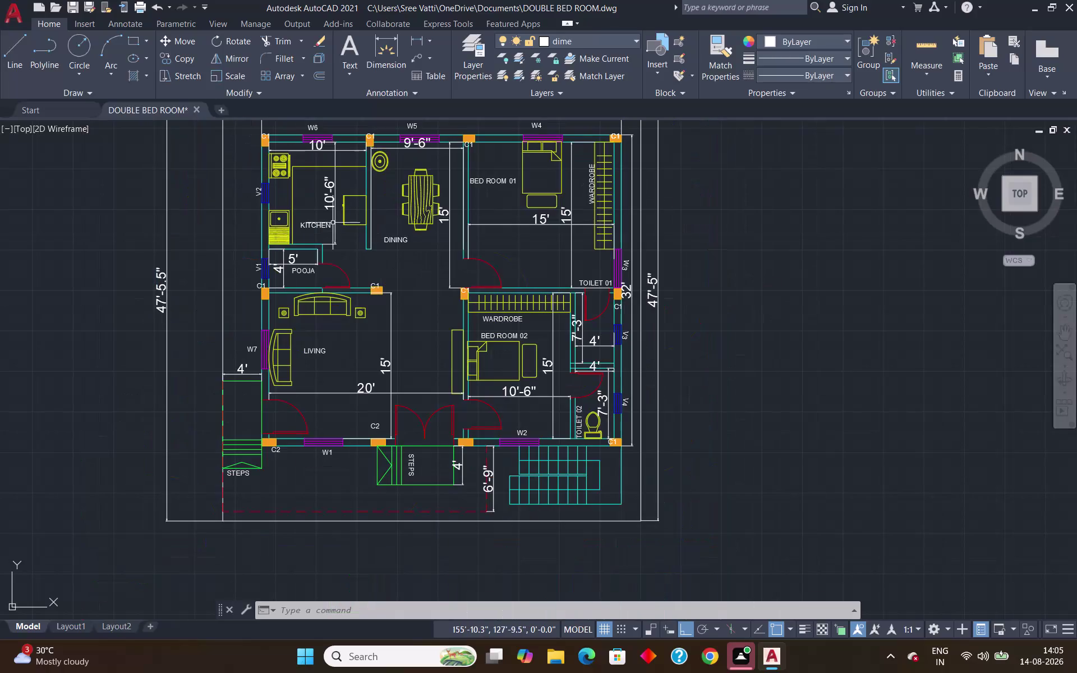
Place a single-line DT text 'STOVE' above the stove with default height and zero rotation.
scroll(up, 3)
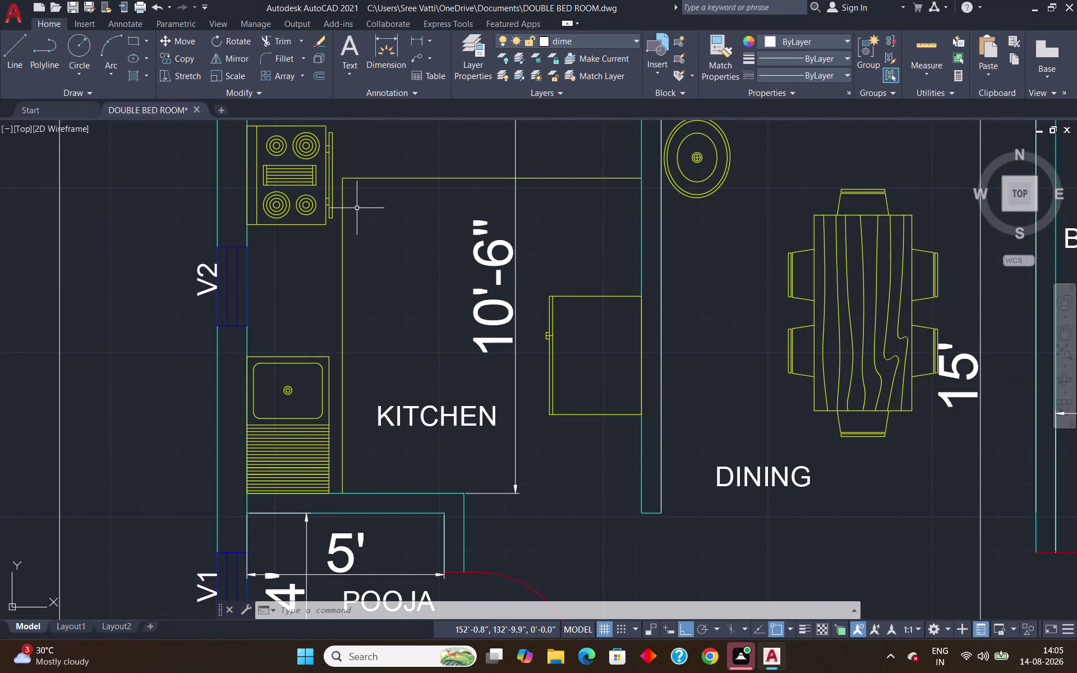
text(DT)
key(Return)
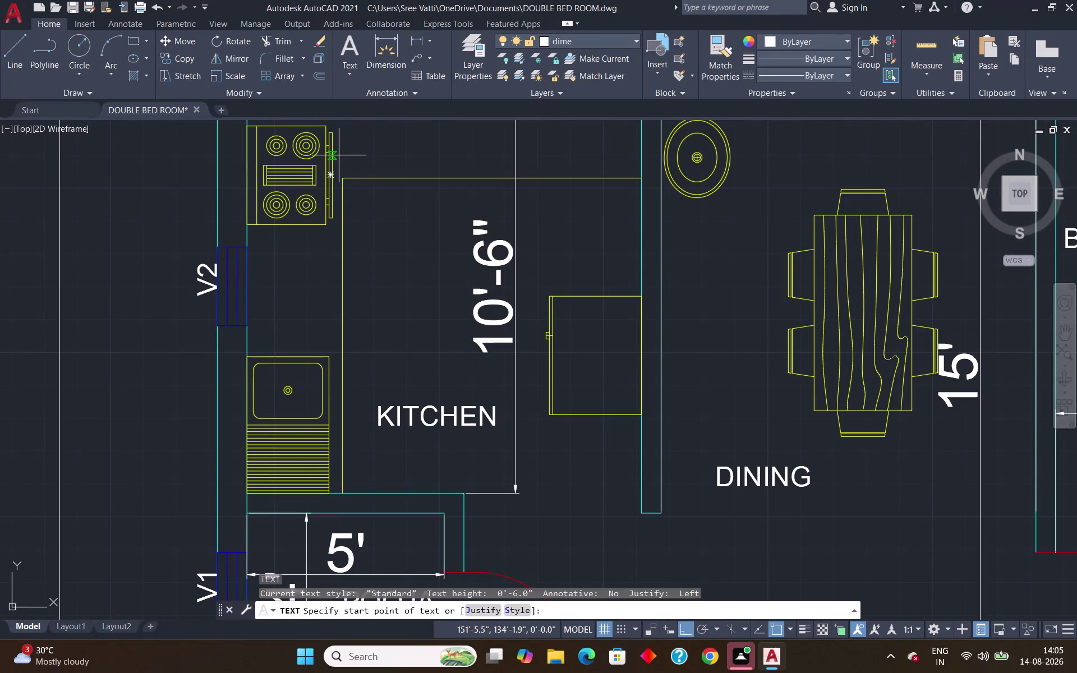
click(361, 146)
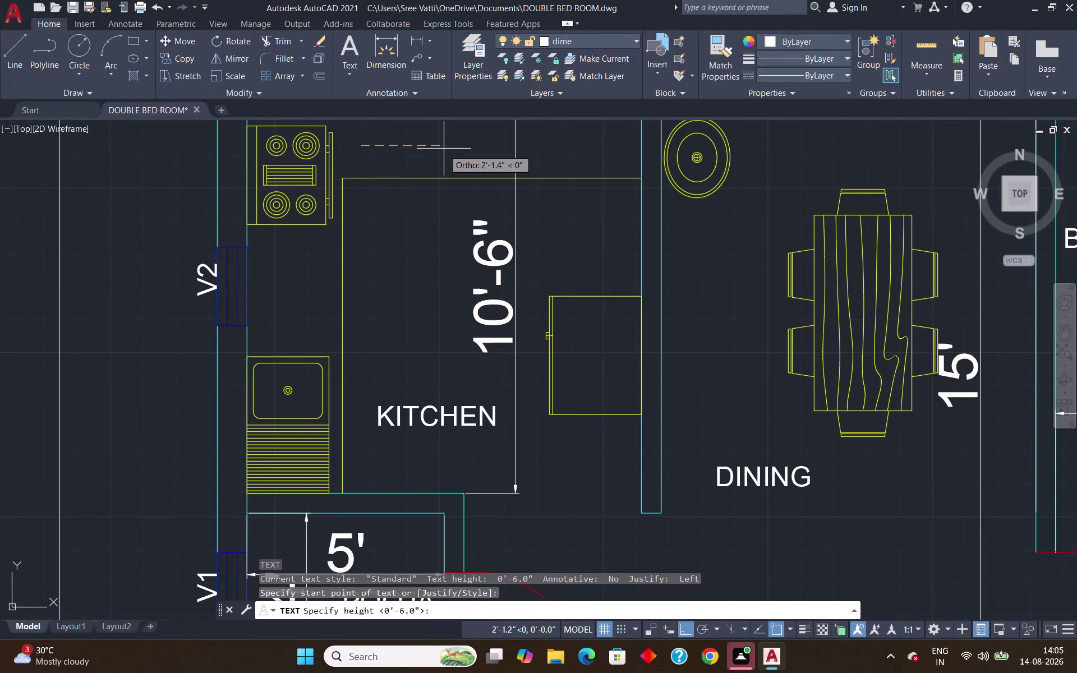
key(Return)
key(Return)
text(ST)
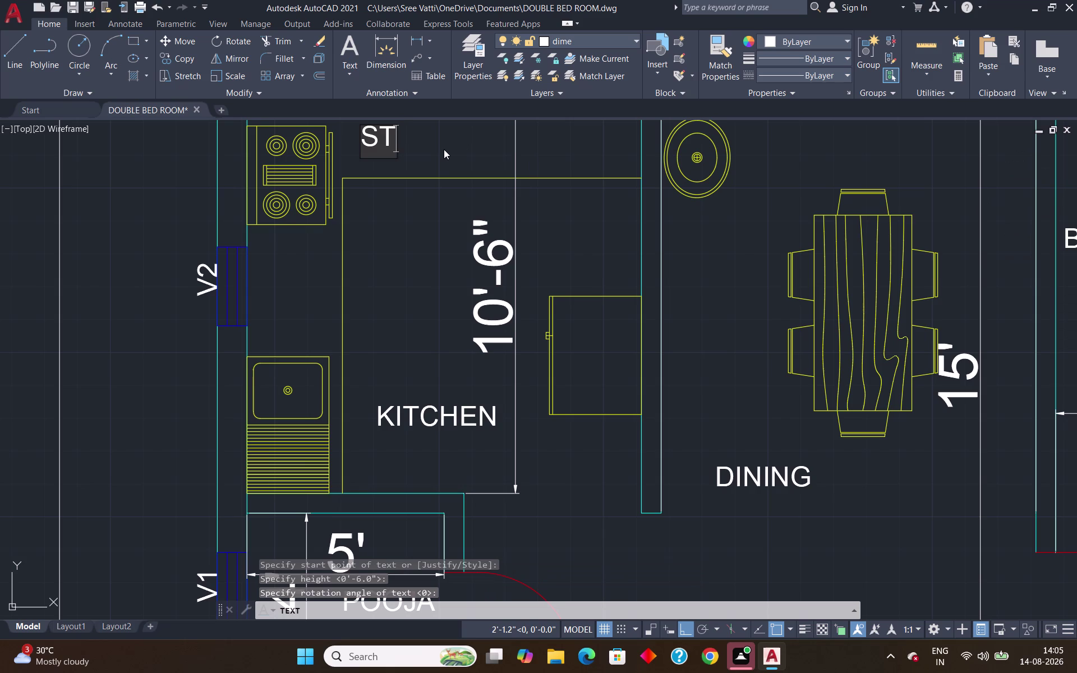
text(OVE)
key(Return)
key(Return)
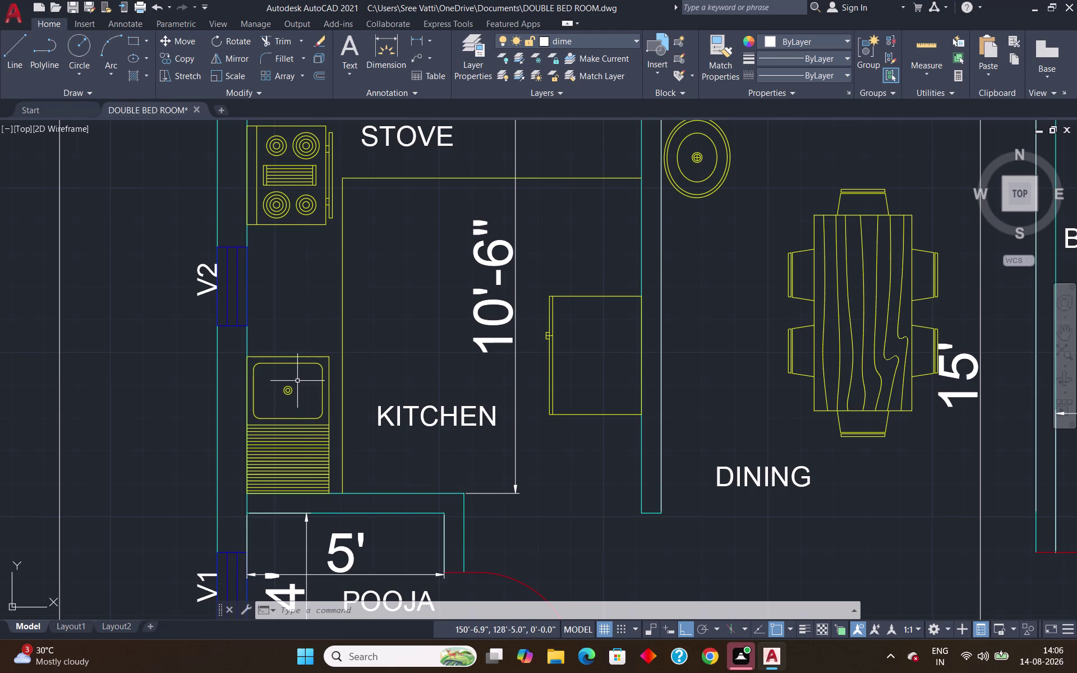
Place a single-line text 'SINK' above the sink, correcting the typo, with default height and rotation.
text(DT)
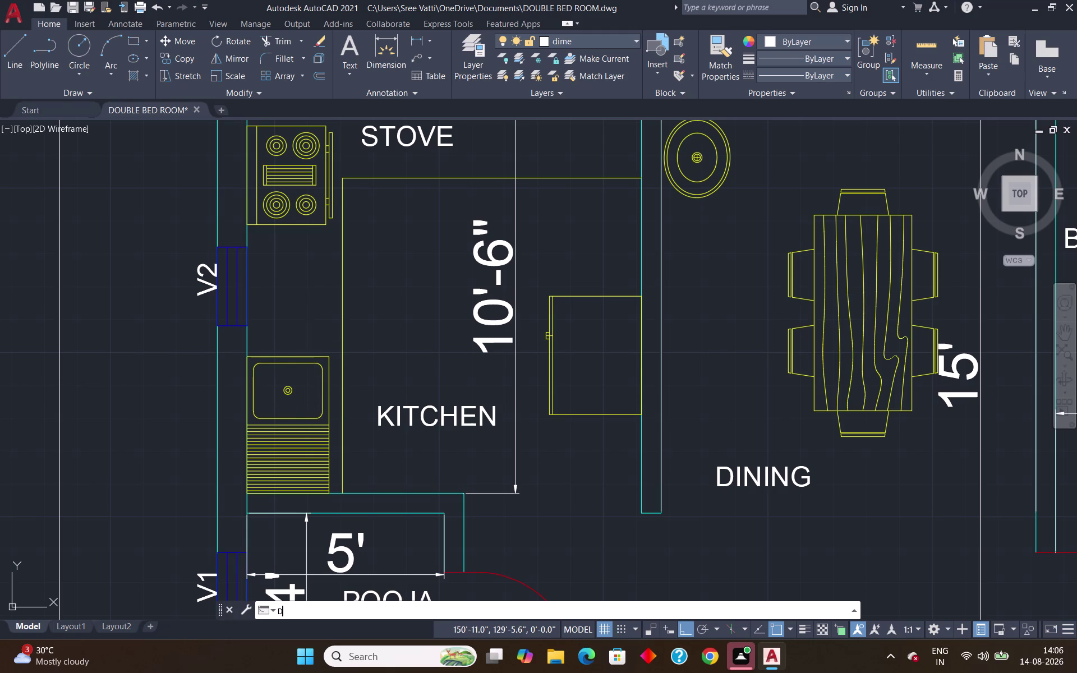
key(Return)
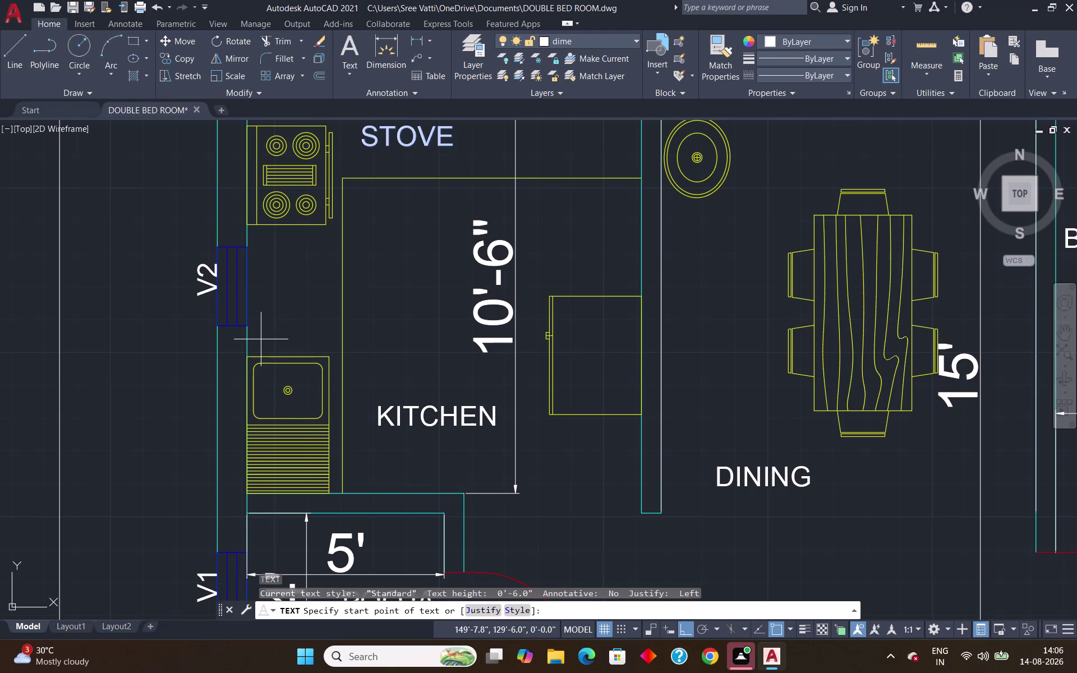
click(258, 341)
key(Return)
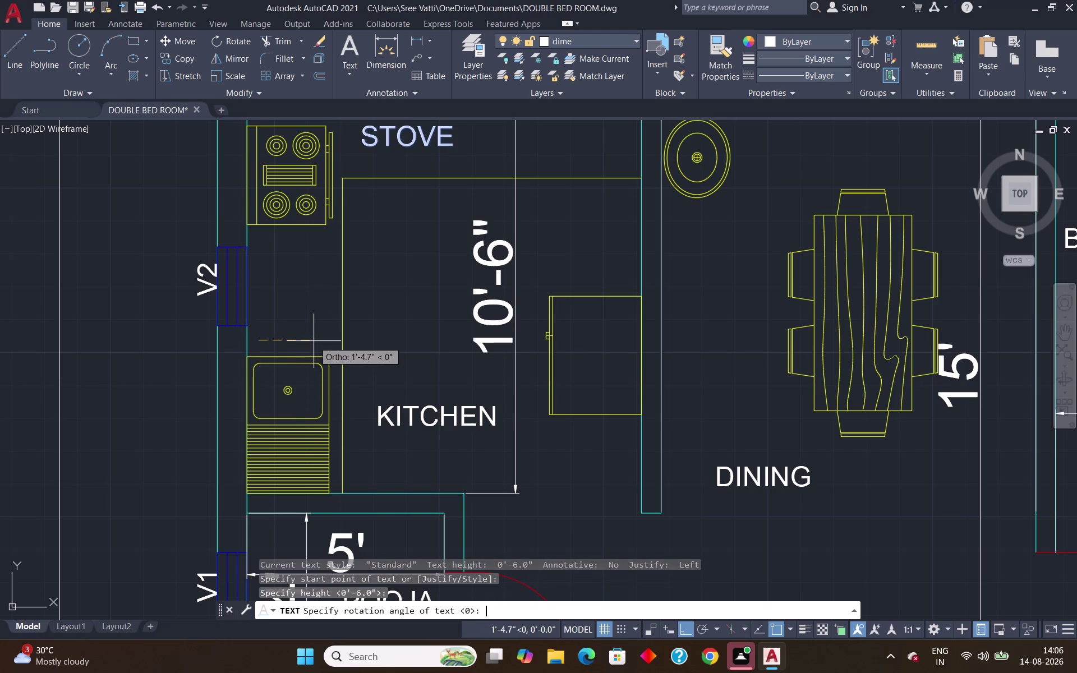
key(Return)
text(SINL)
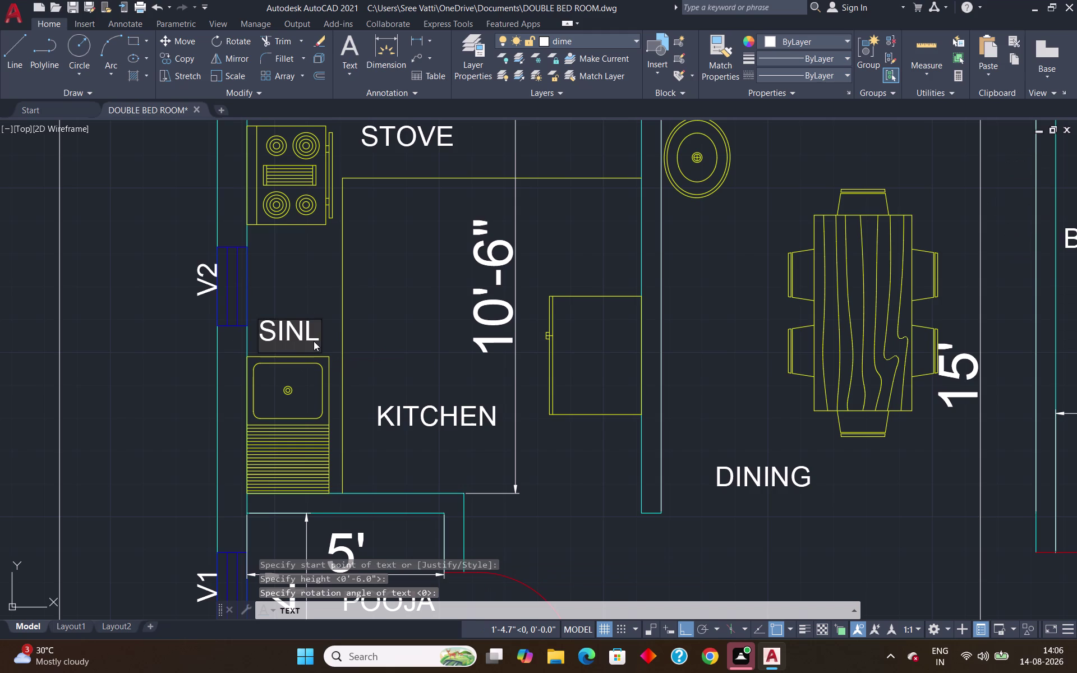
key(BackSpace)
key(k)
key(Return)
key(Return)
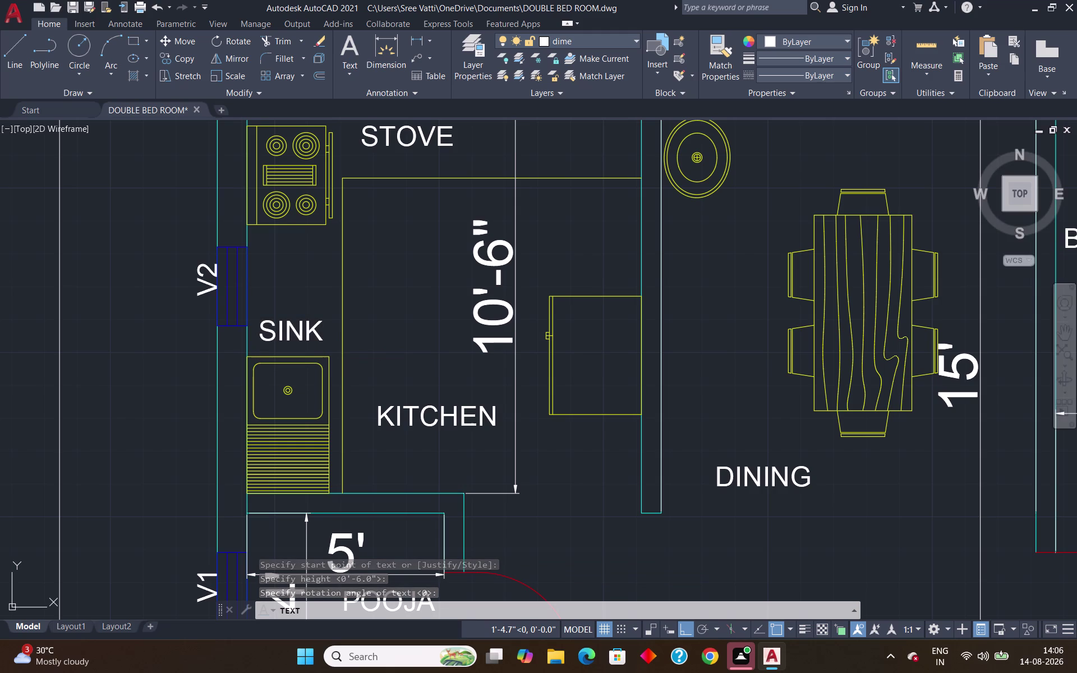
scroll(down, 3)
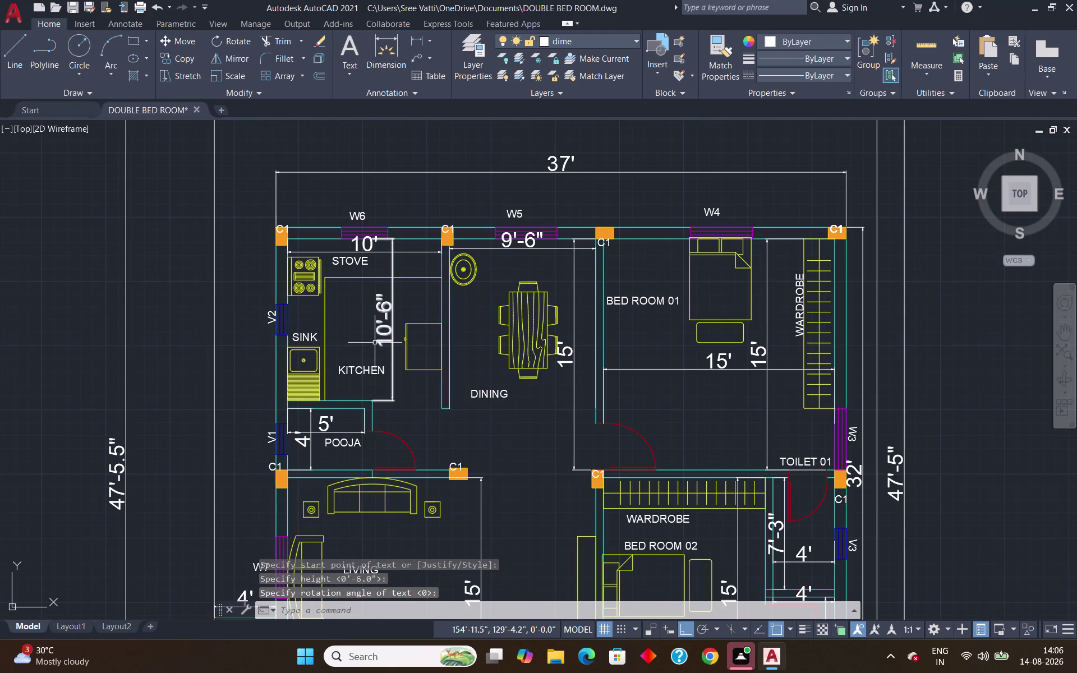
Zoom out to show the whole floor plan, then save and close the drawing.
scroll(down, 3)
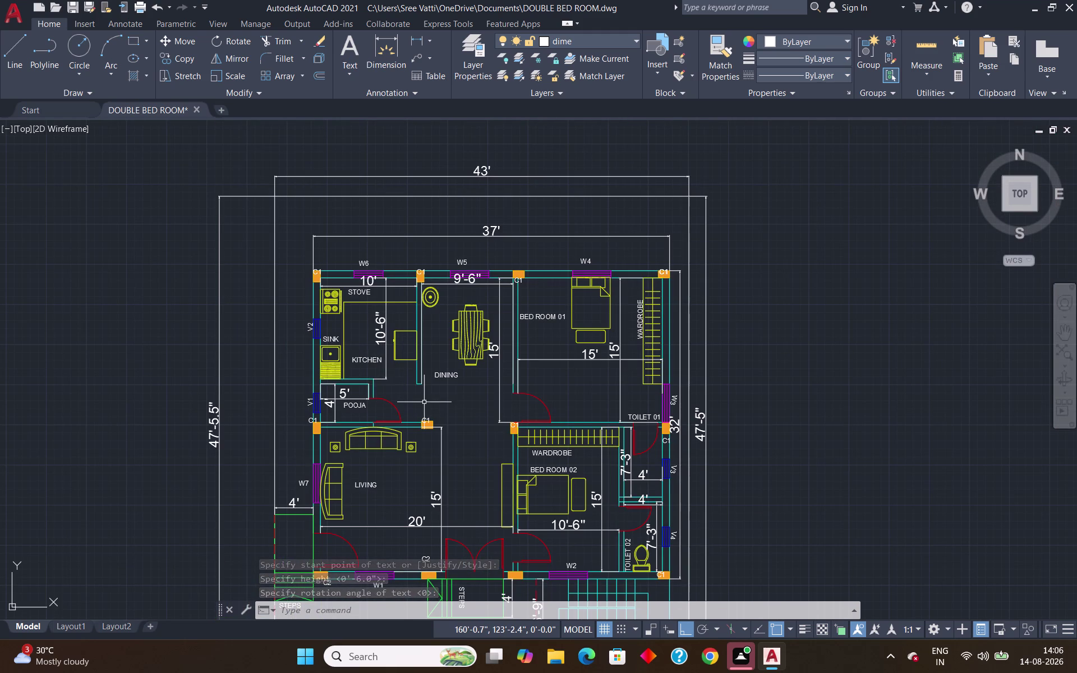
middle_drag(424, 402, 229, 298)
scroll(down, 3)
scroll(up, 3)
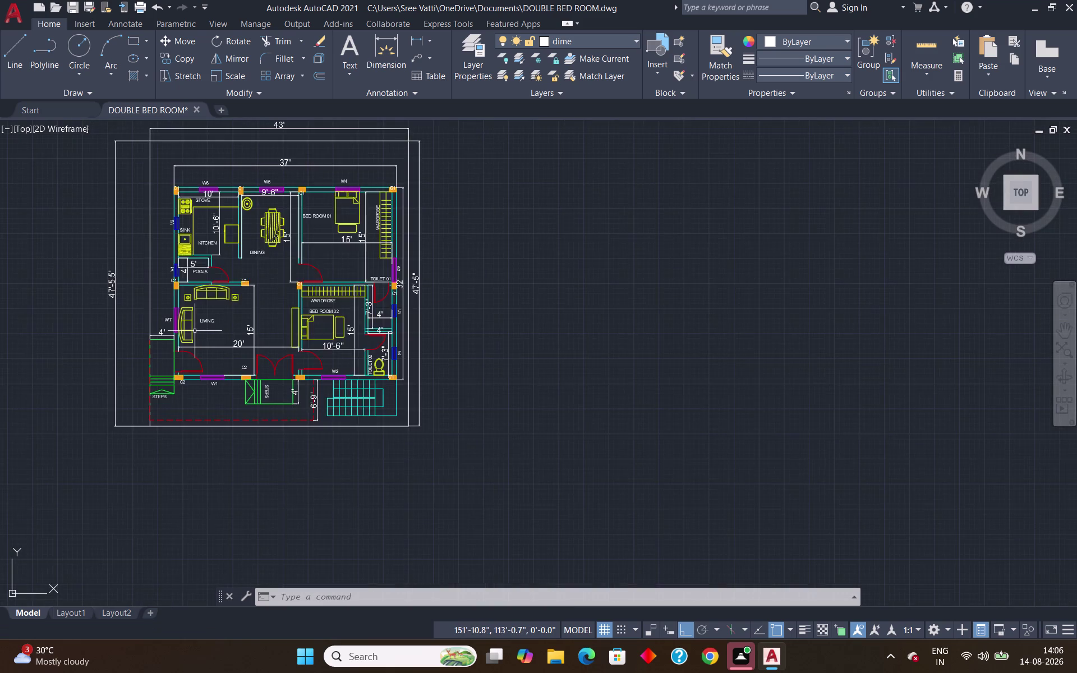
scroll(up, 3)
scroll(down, 3)
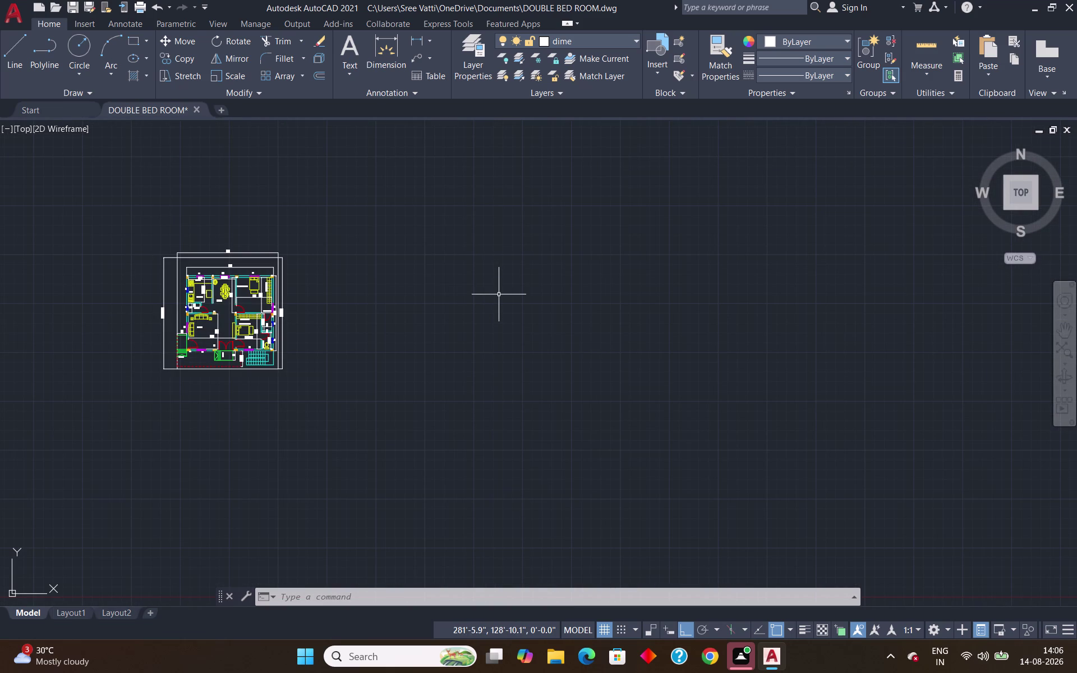
key(ctrl+s)
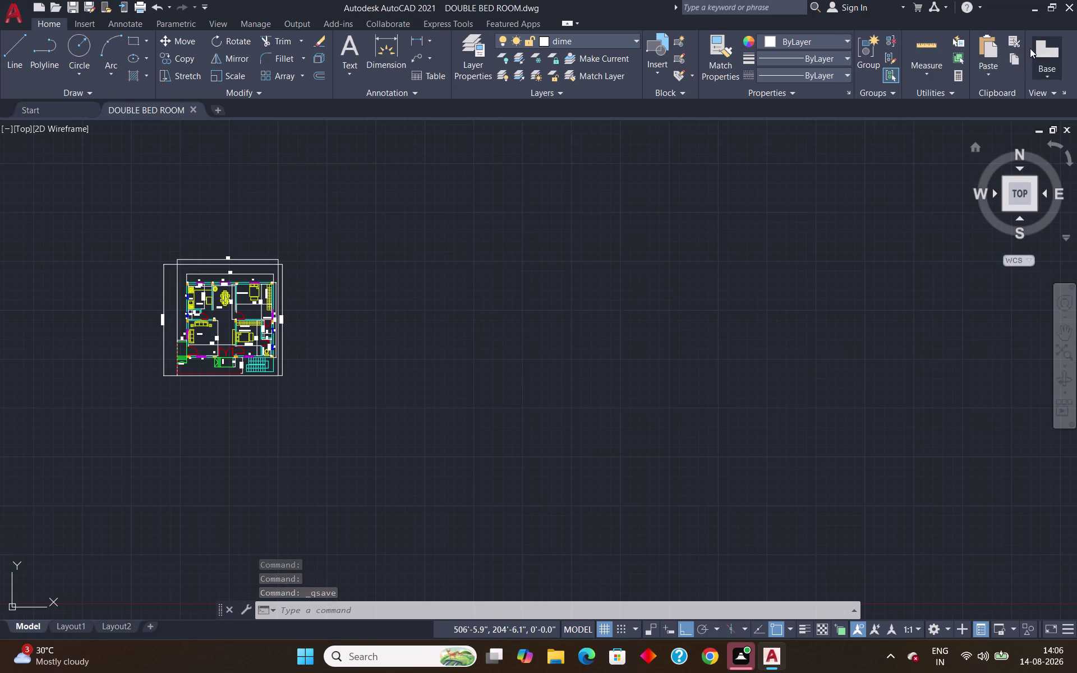
click(1034, 11)
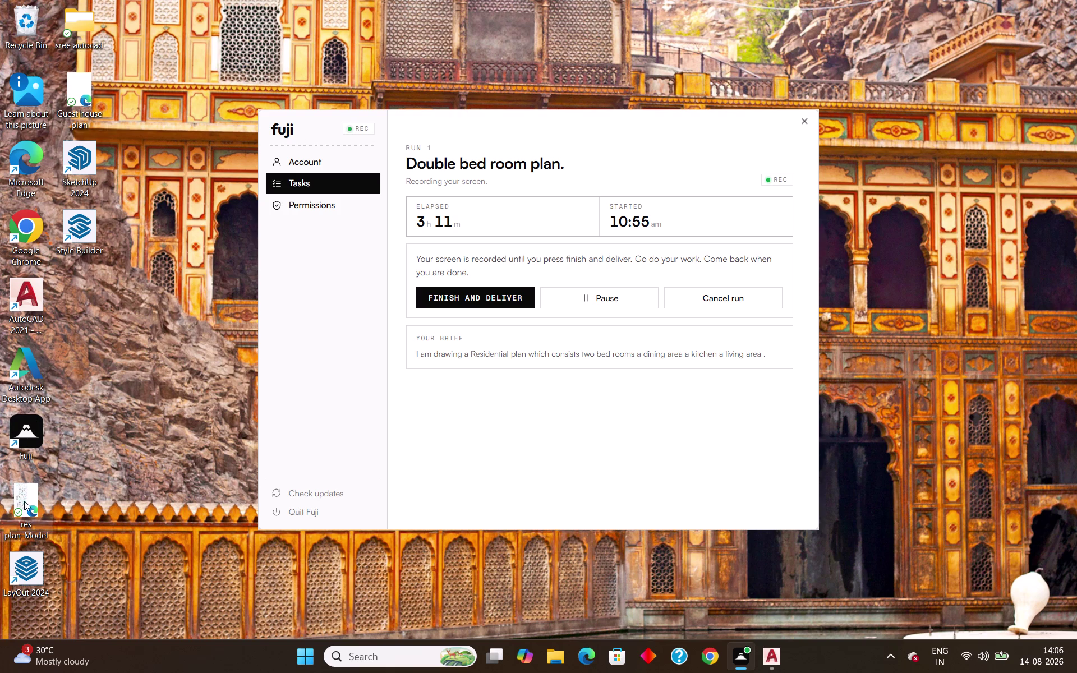
Relaunch AutoCAD 2021 from its desktop shortcut.
double_click(31, 305)
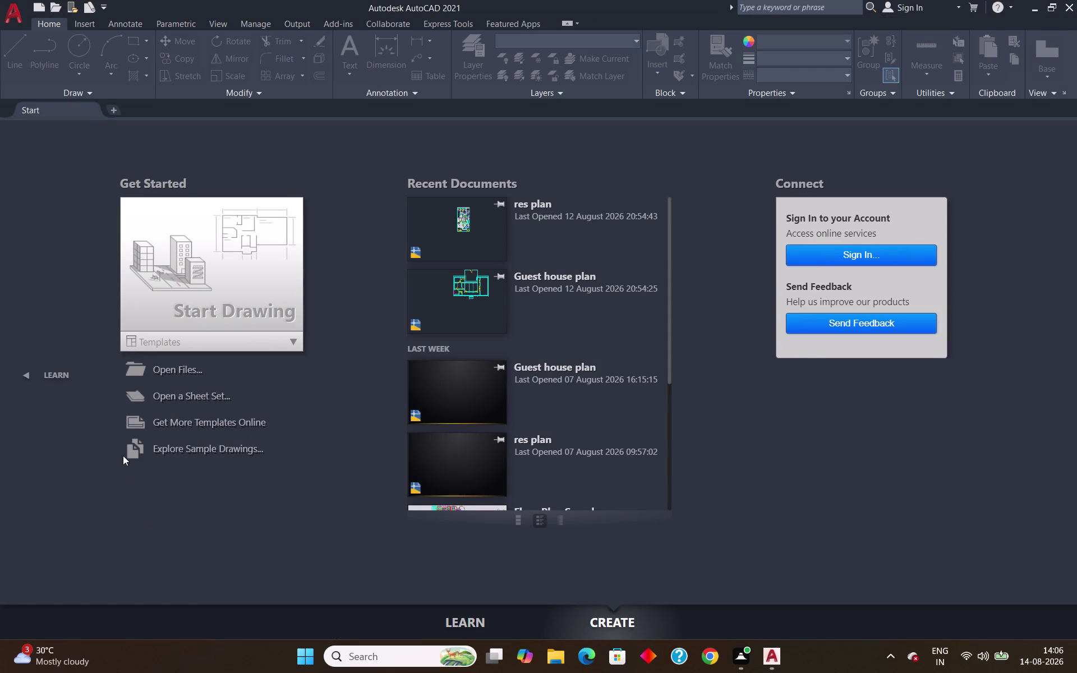
Choose Open Files on the Start page to bring up the Select File dialog.
click(146, 369)
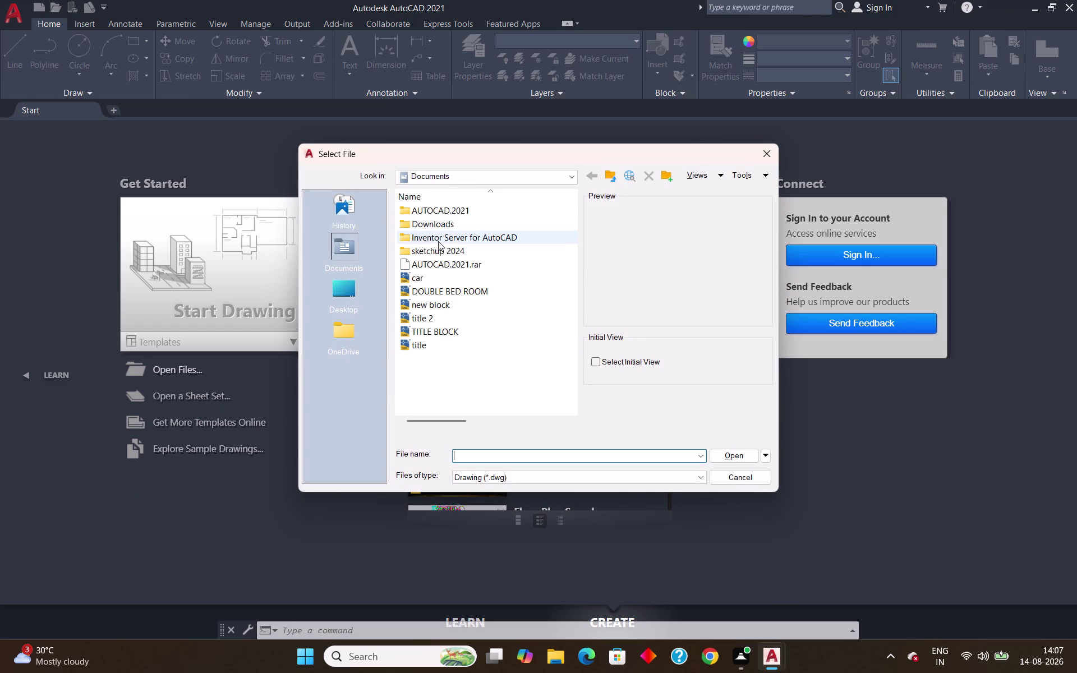
Browse the Desktop and the empty Downloads folder, then close Select File without opening anything.
click(333, 288)
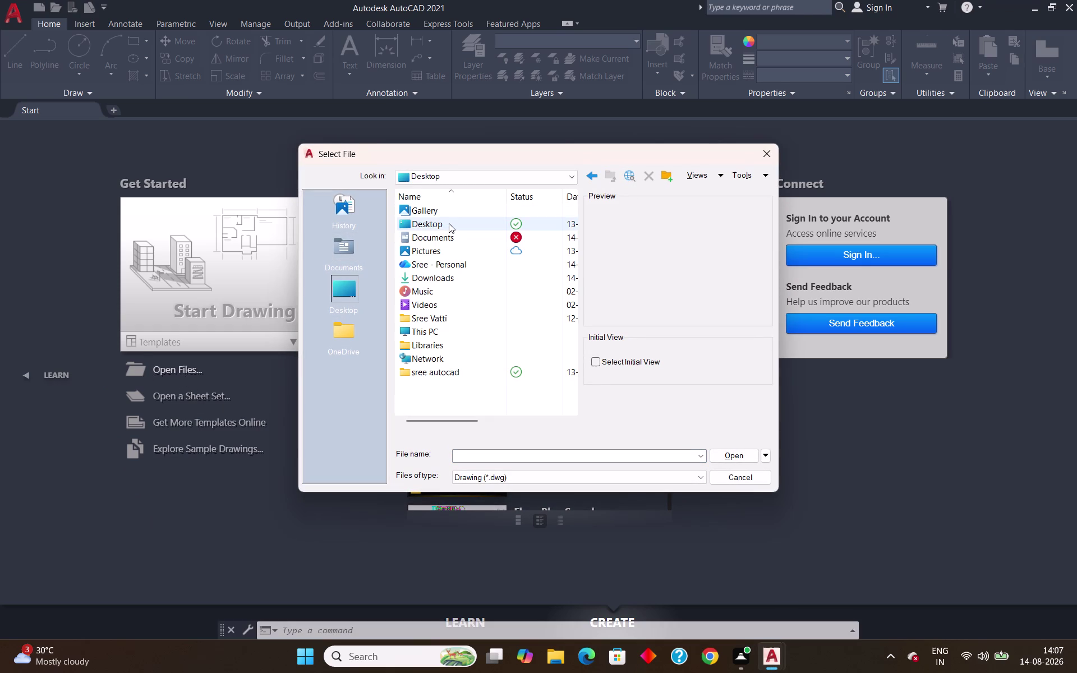
click(448, 223)
click(450, 223)
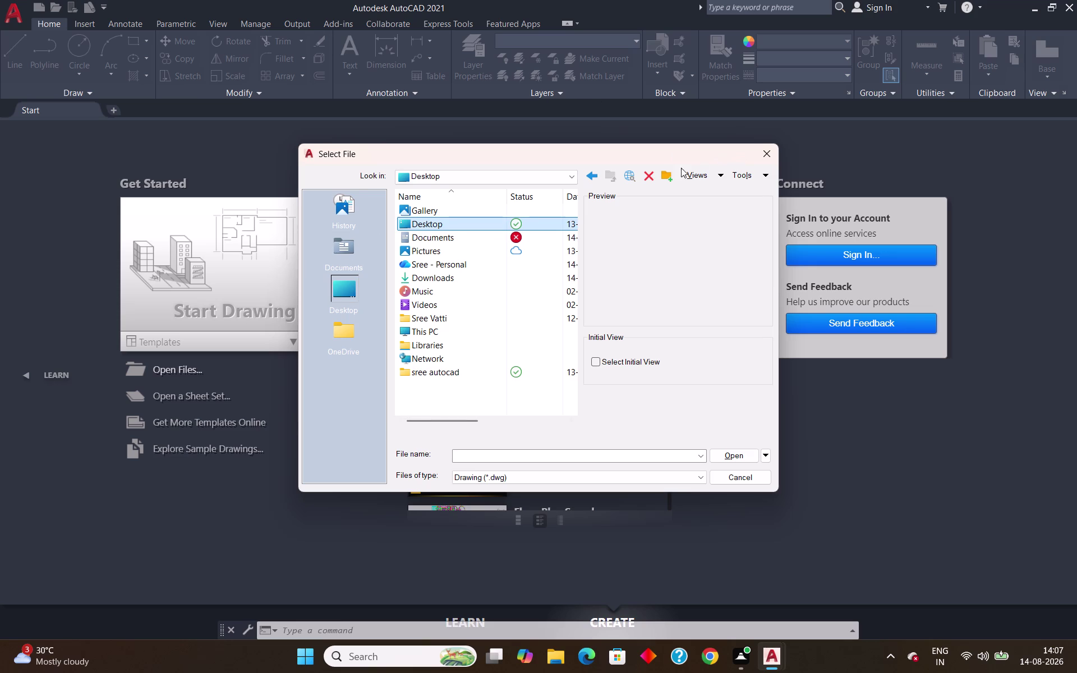
click(429, 279)
double_click(452, 272)
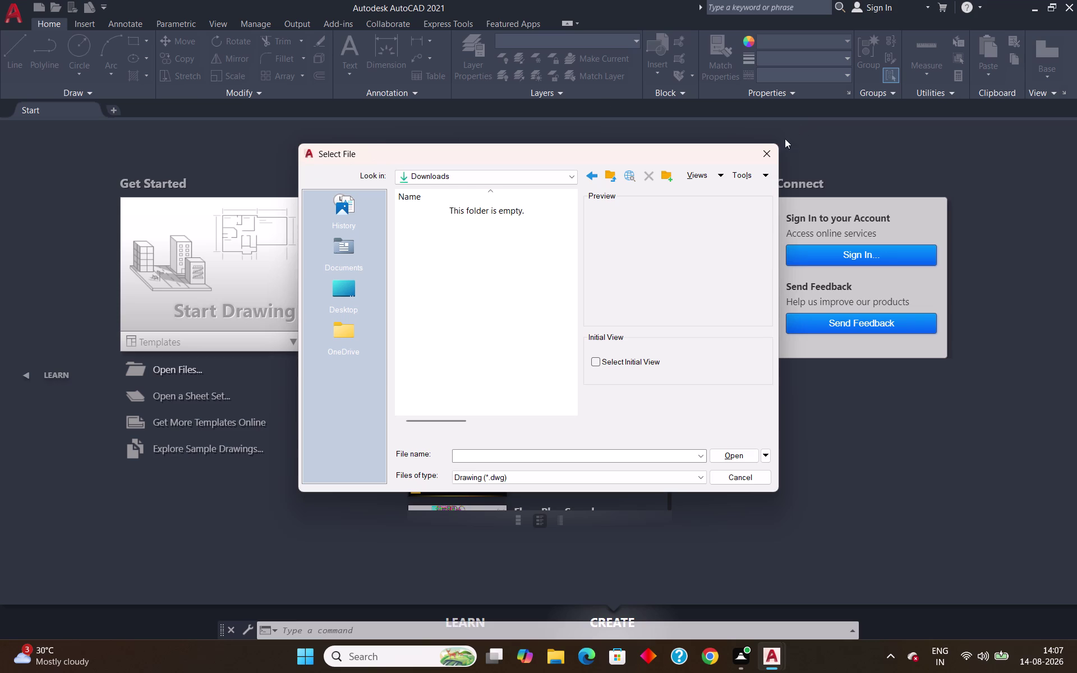
click(766, 153)
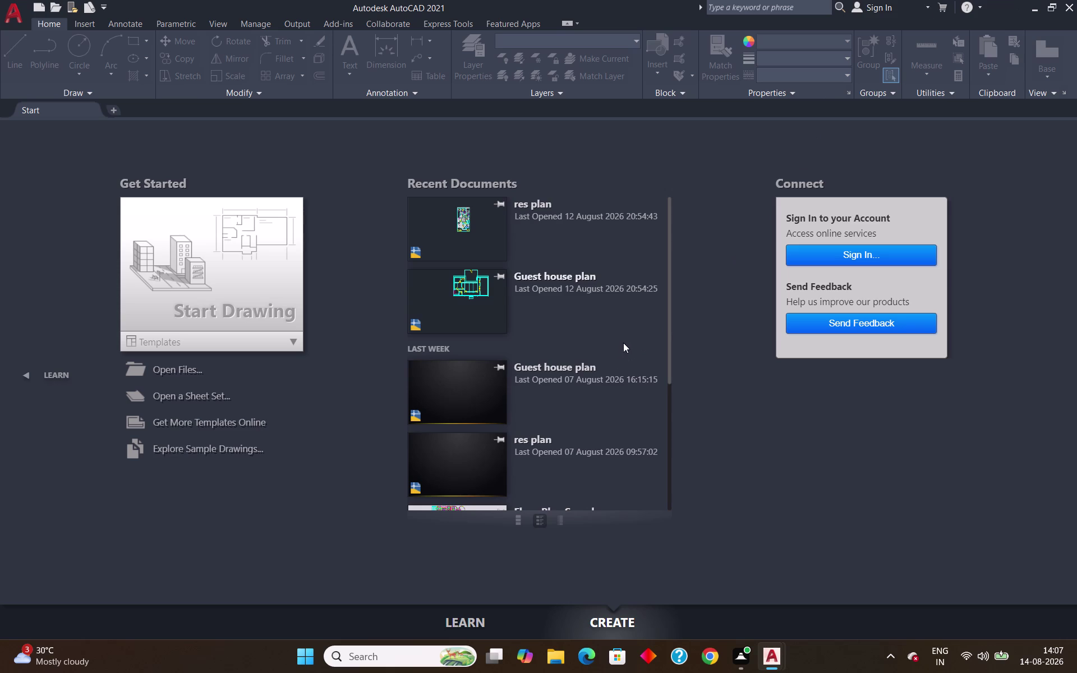
scroll(down, 3)
scroll(down, 3)
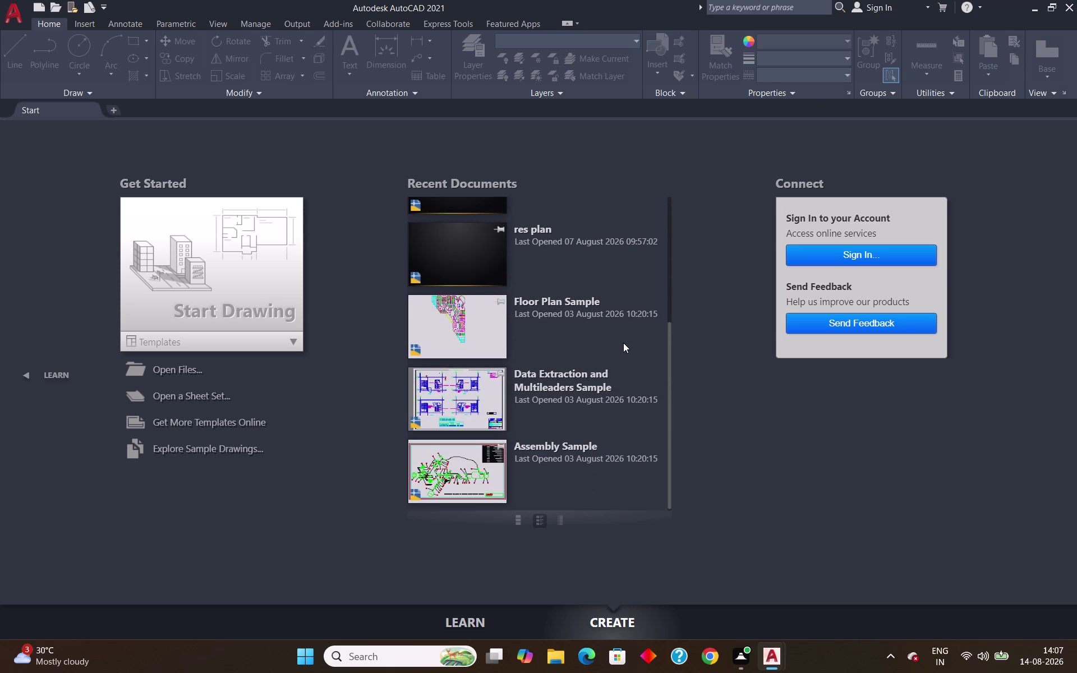
scroll(up, 3)
drag(669, 331, 678, 272)
scroll(up, 3)
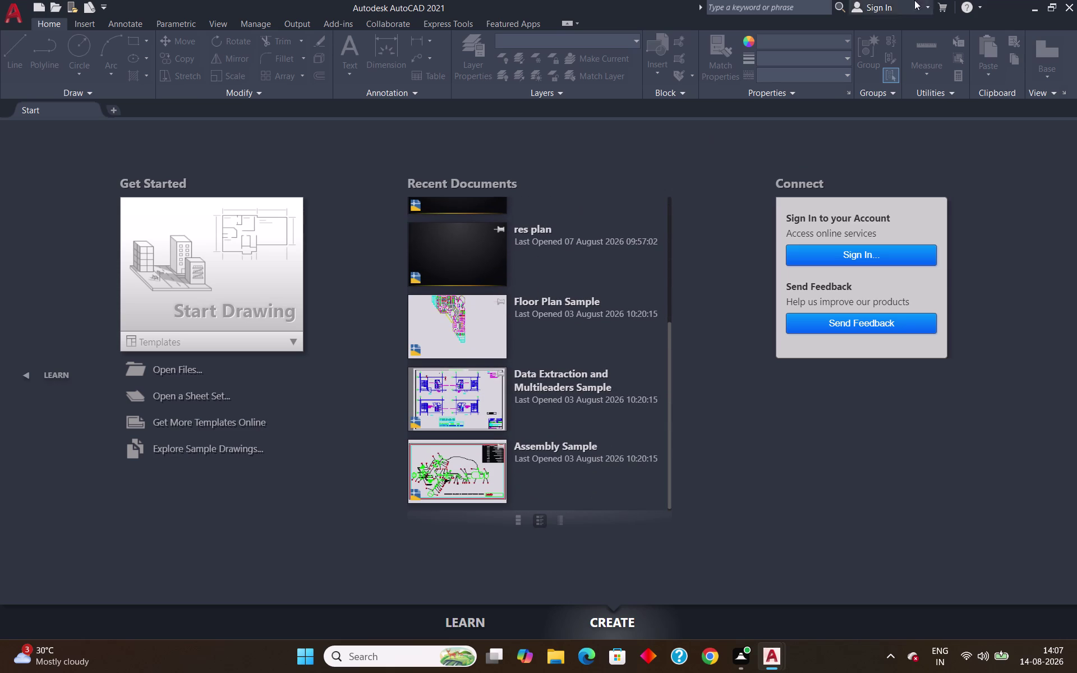